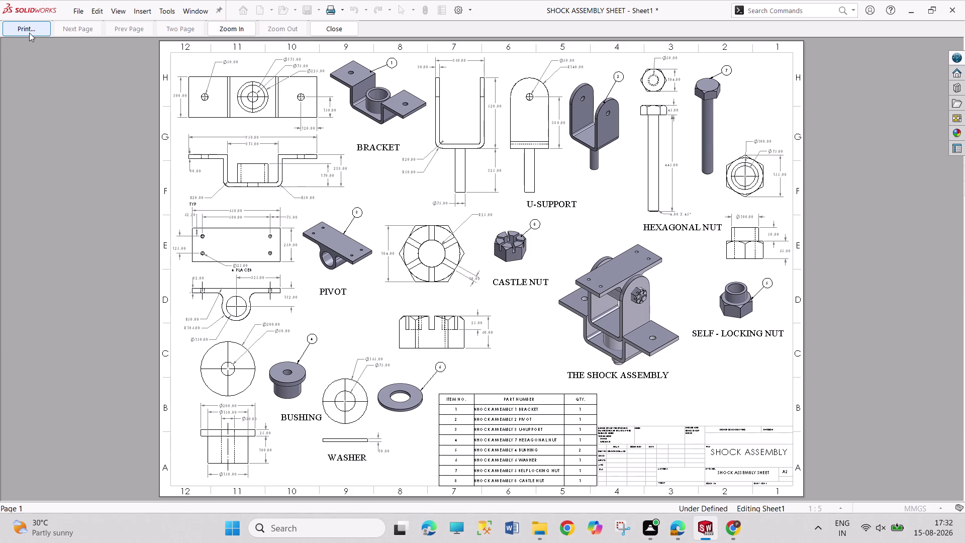
Print the shock assembly sheet to Microsoft Print to PDF with the current settings.
click(29, 32)
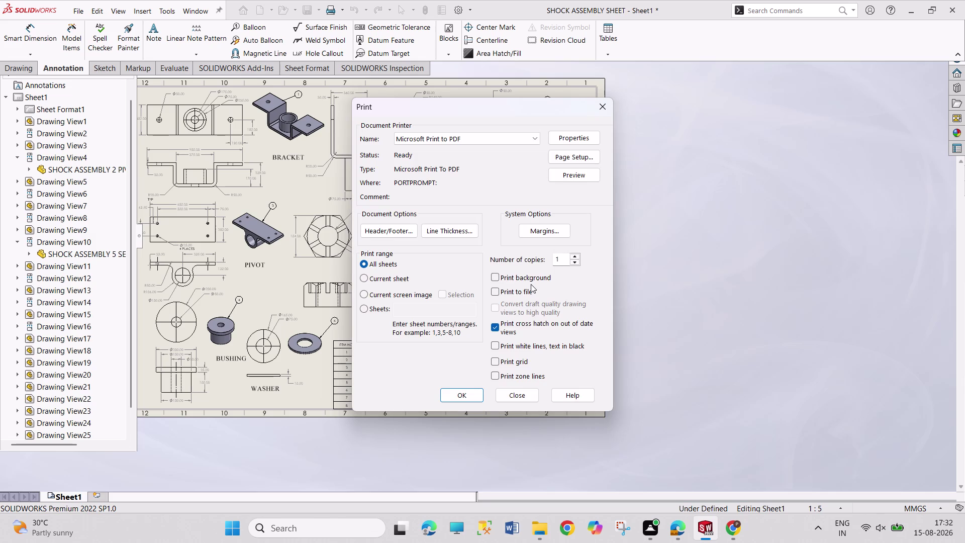
click(457, 395)
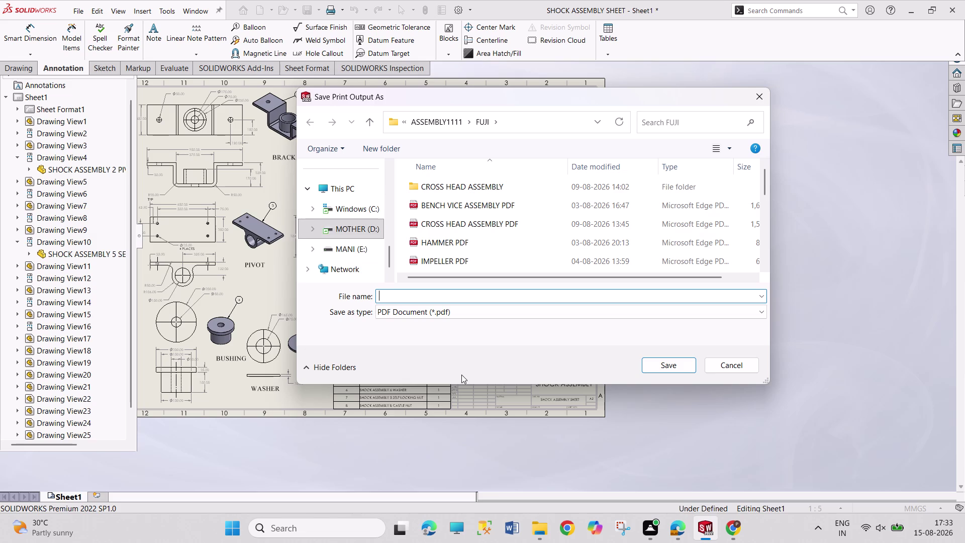
Save the printed output as 'SHOCK ASSEMBLY PDF' in the FUJI folder.
text(S)
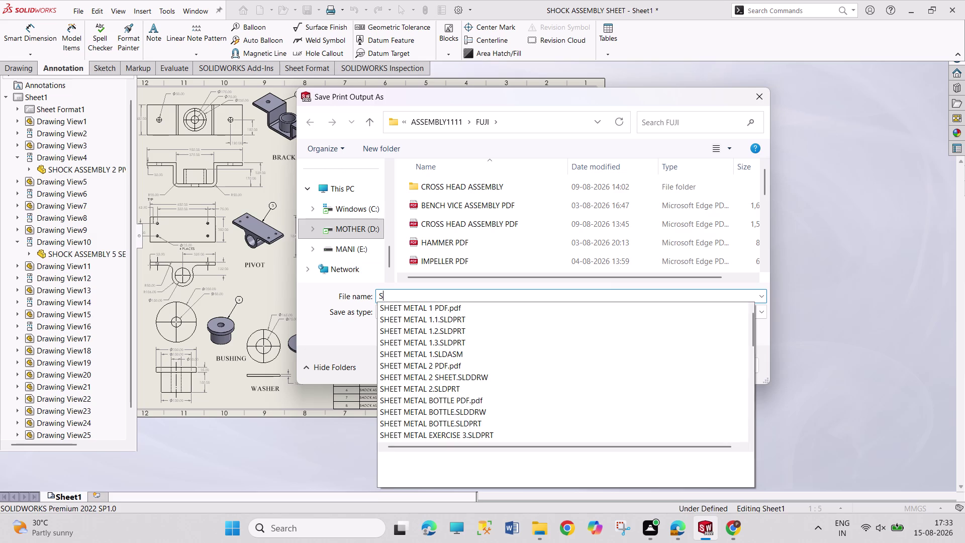
text(HOC)
text(K)
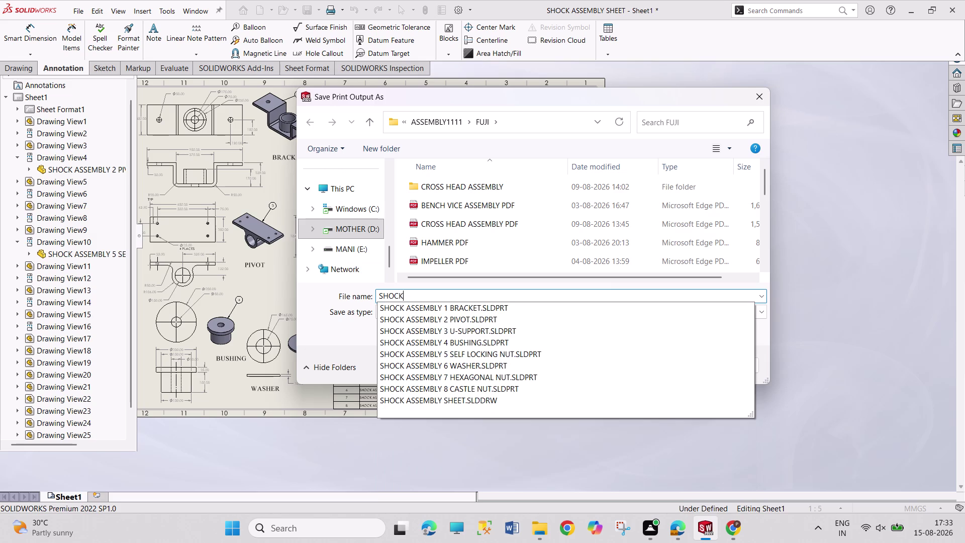
key(space)
text(ASS)
key(e)
text(MBL)
text(Y PDF)
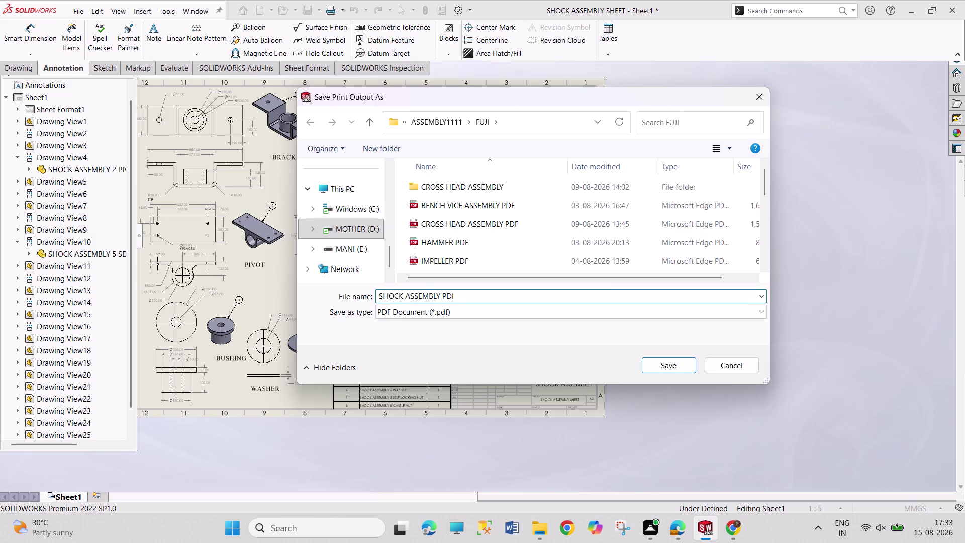
key(Return)
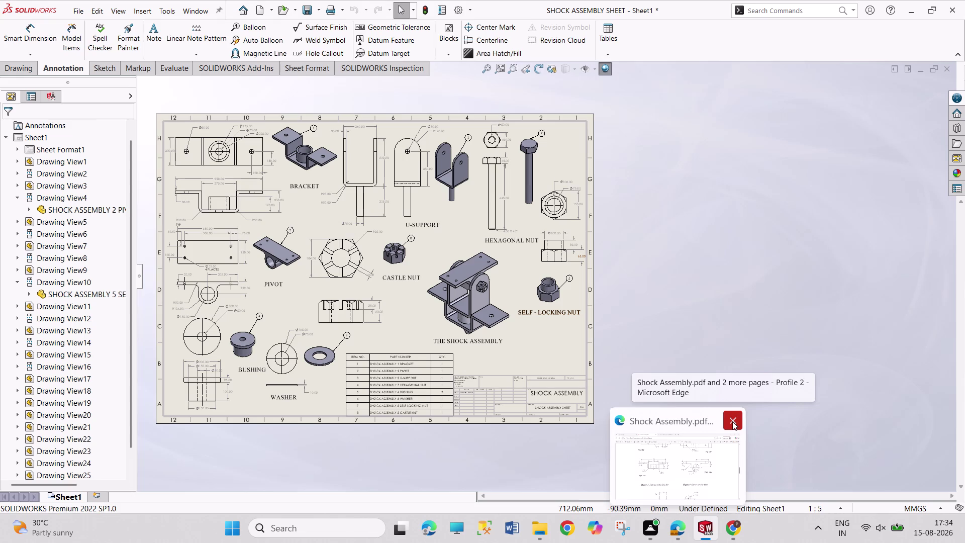
Close the Edge window displaying Shock Assembly.pdf to return to the drawing sheet.
click(733, 421)
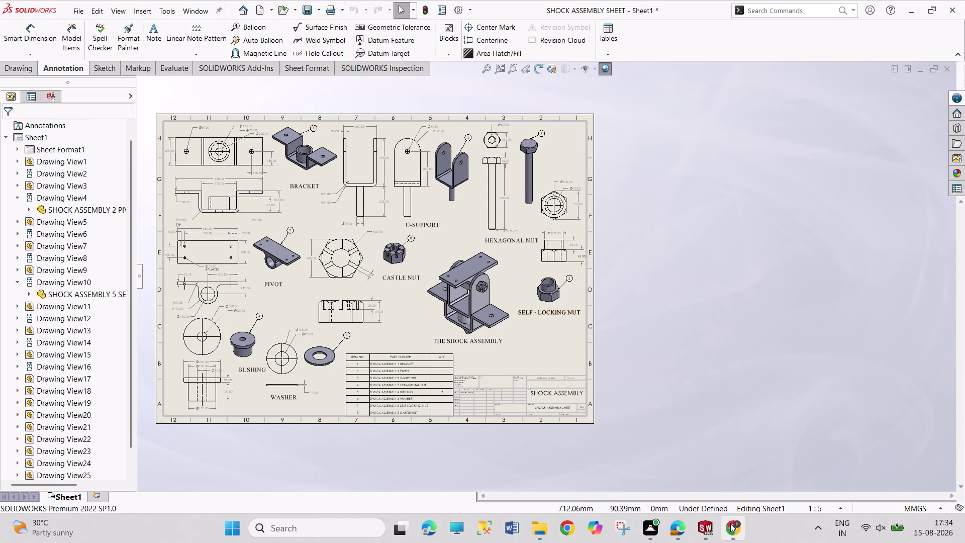